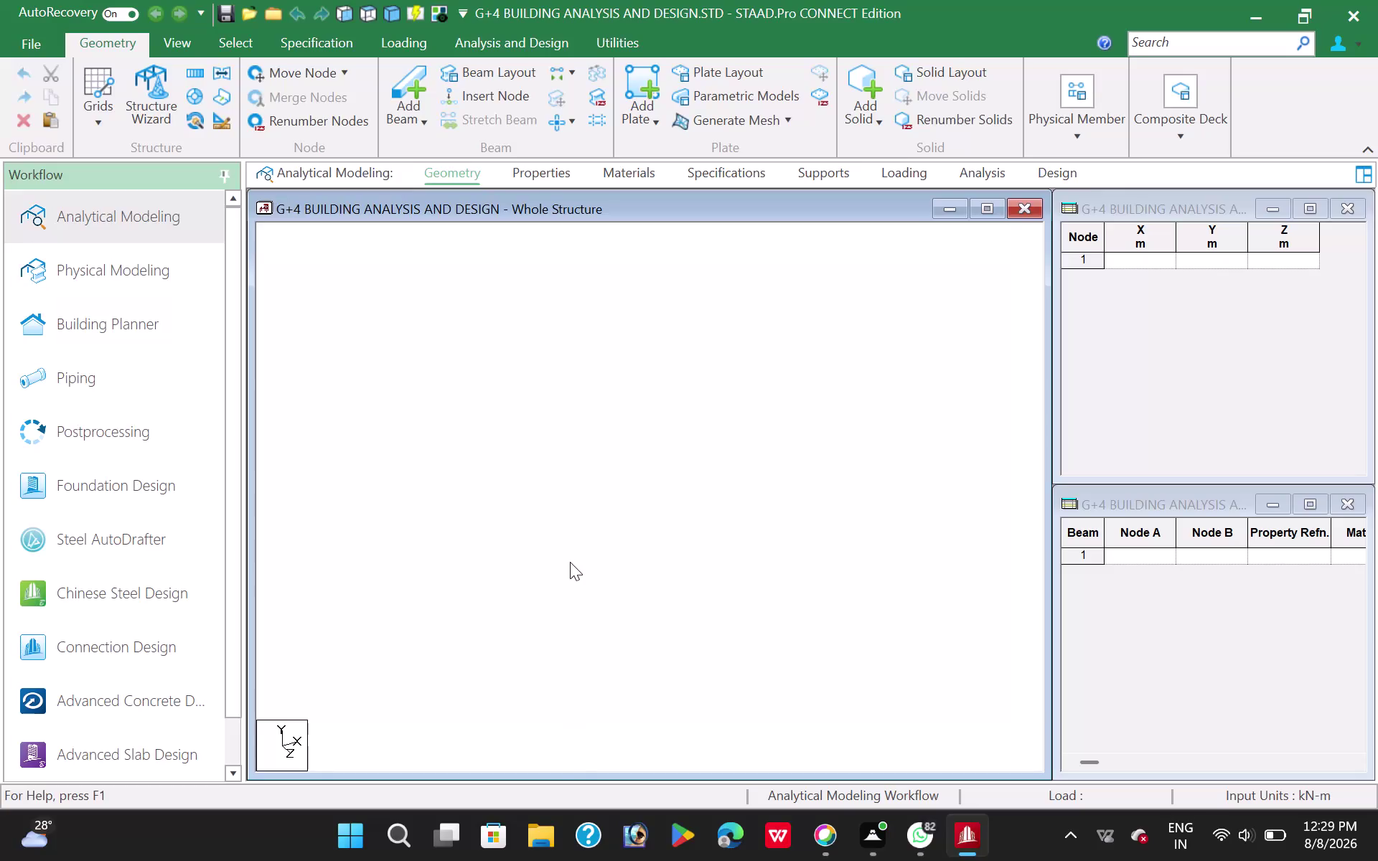
Browse the Properties, Materials, Specifications, Supports, Loading and Analysis pages, then return to Geometry.
scroll(up, 3)
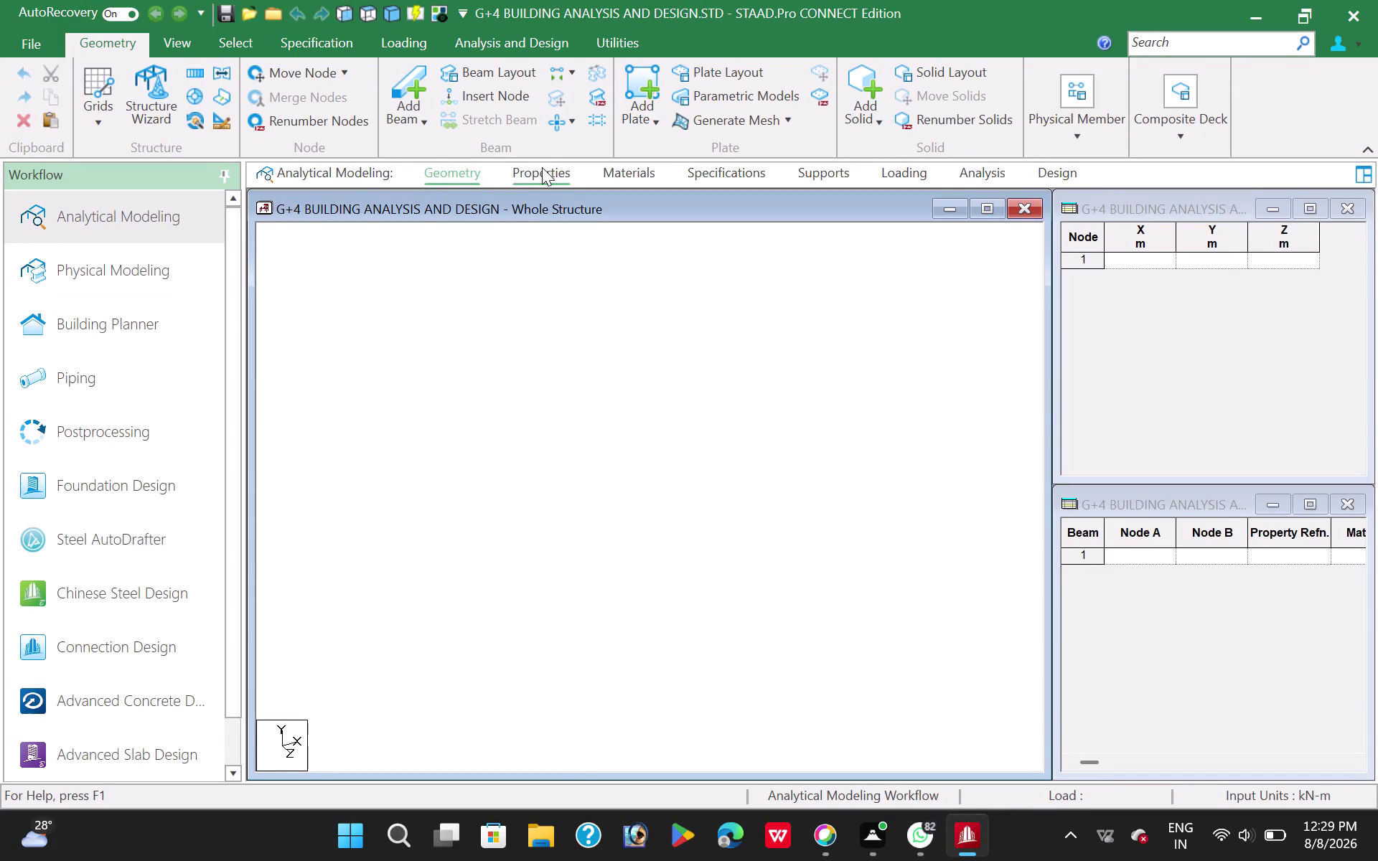
click(542, 168)
click(633, 173)
click(463, 171)
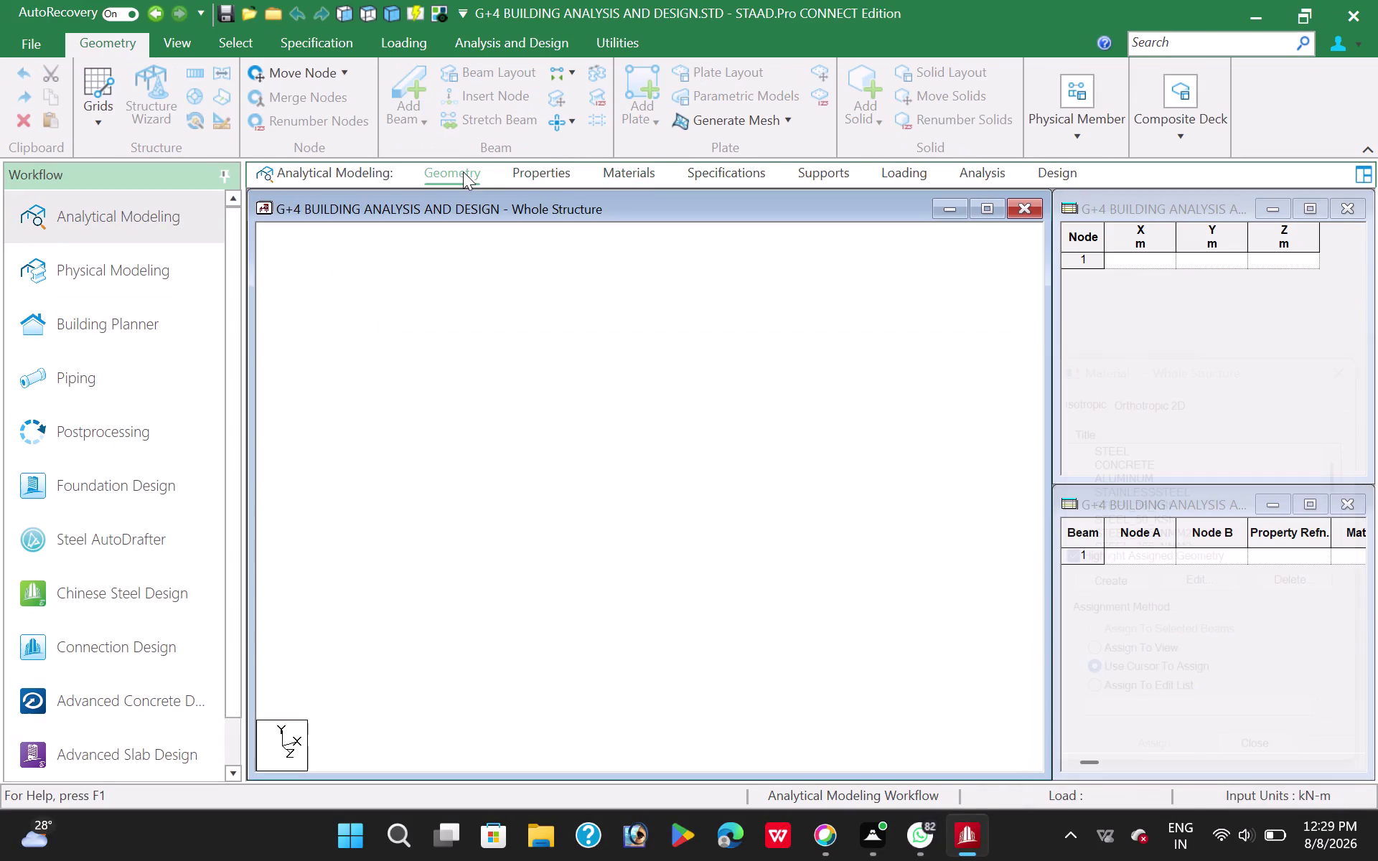
click(544, 175)
click(610, 175)
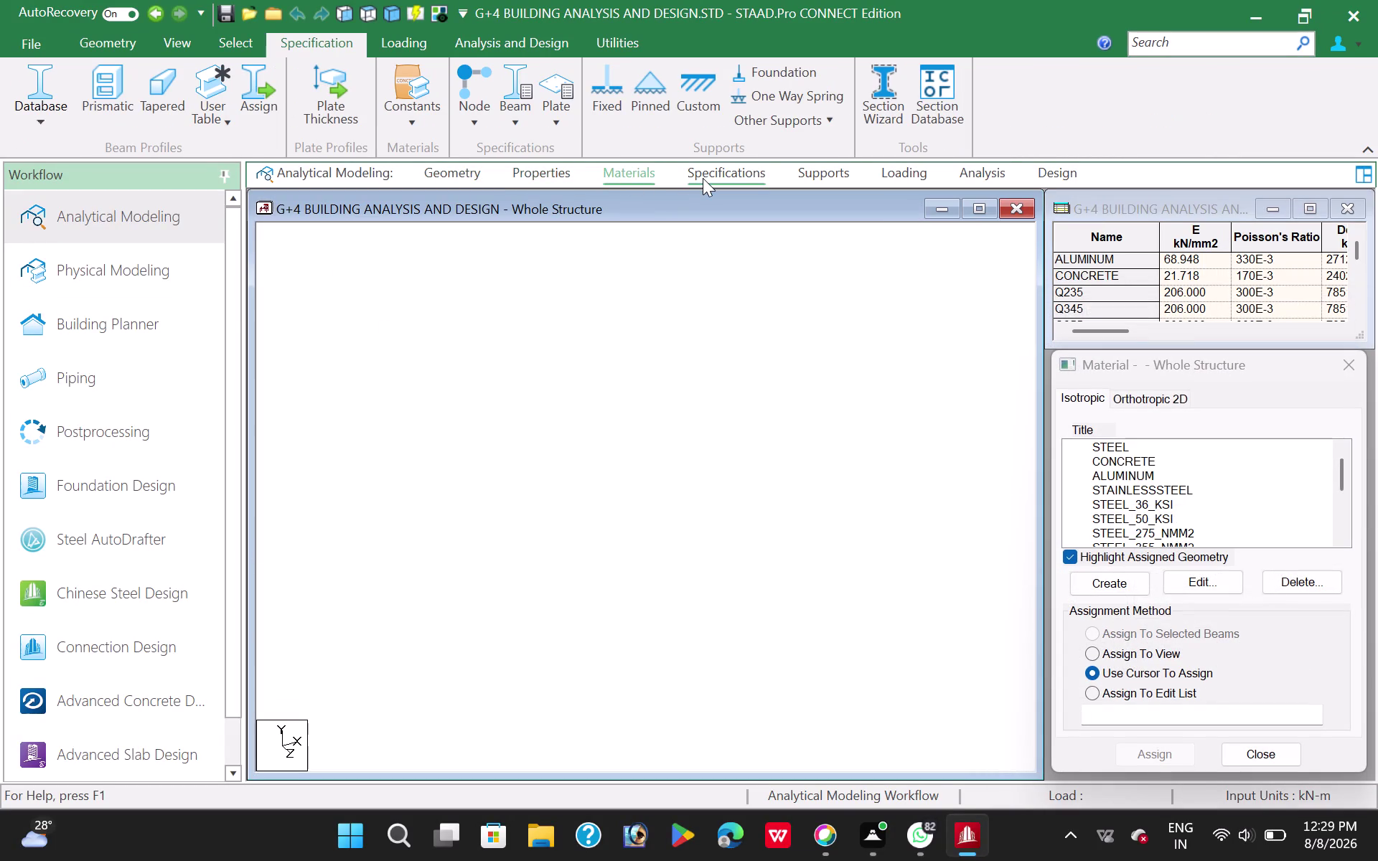
click(720, 174)
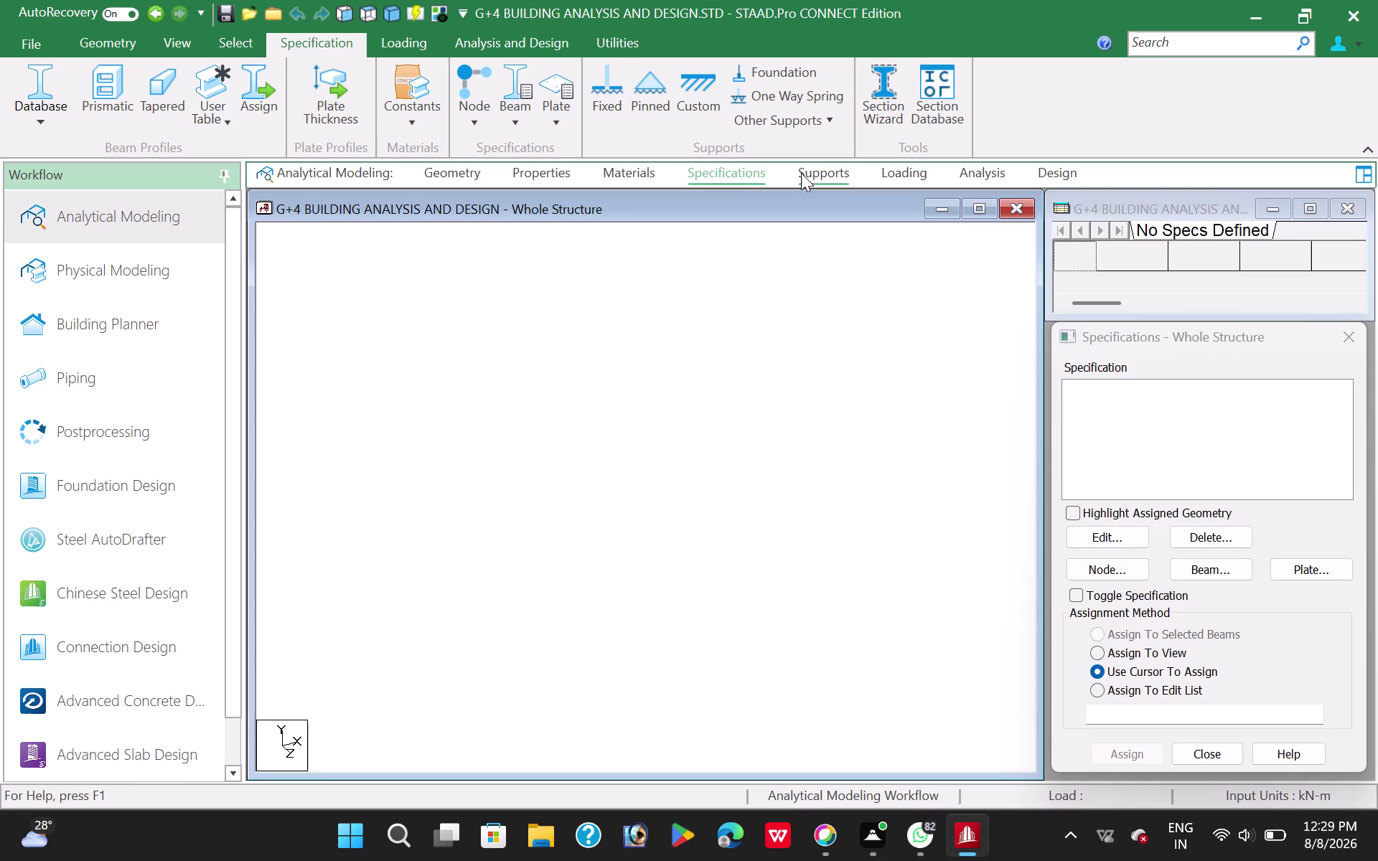
click(802, 173)
click(927, 170)
click(1002, 168)
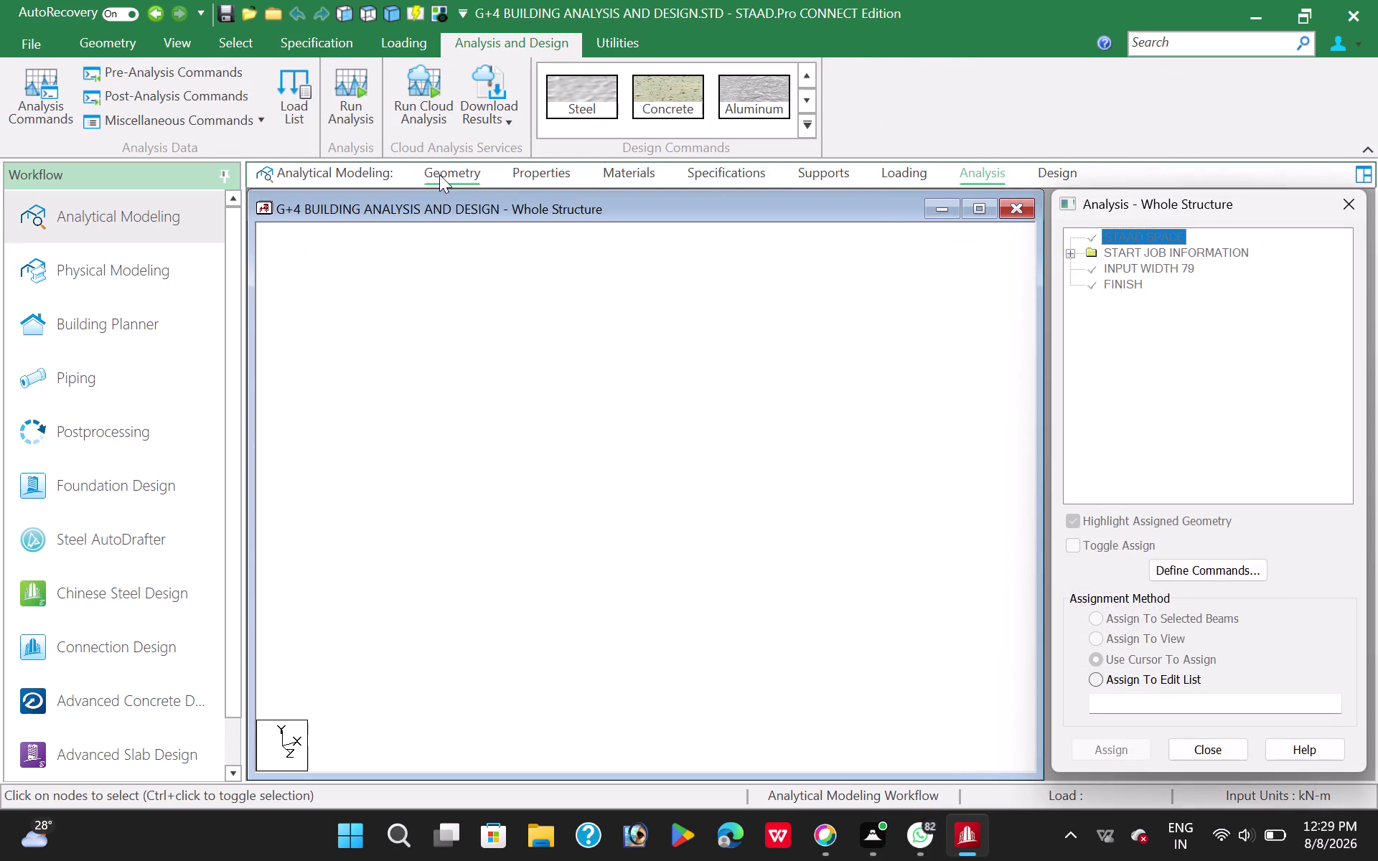
click(438, 174)
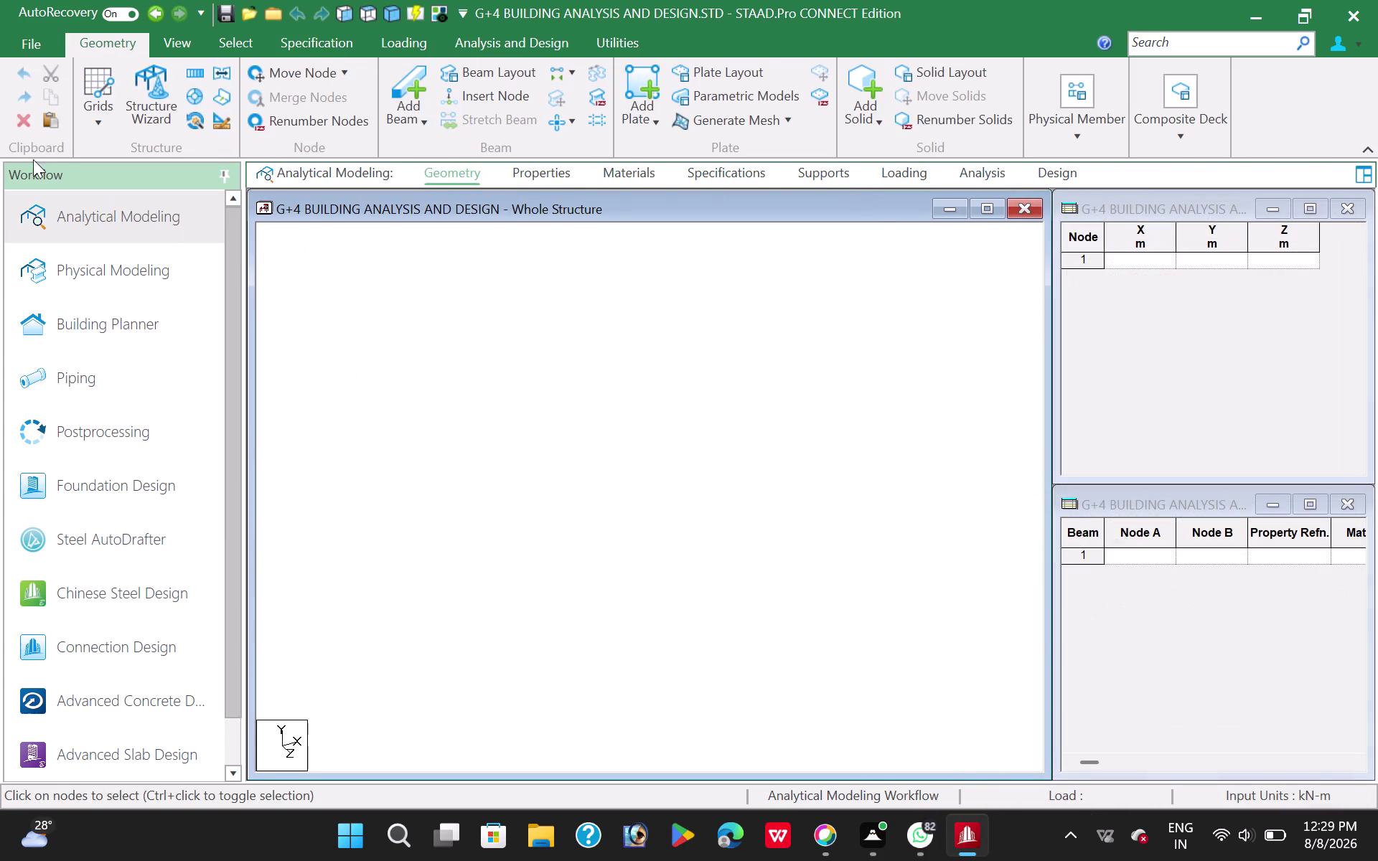
Activate the G+4 irregular beam grid in Snap Node/Beam and view it from the top.
click(96, 121)
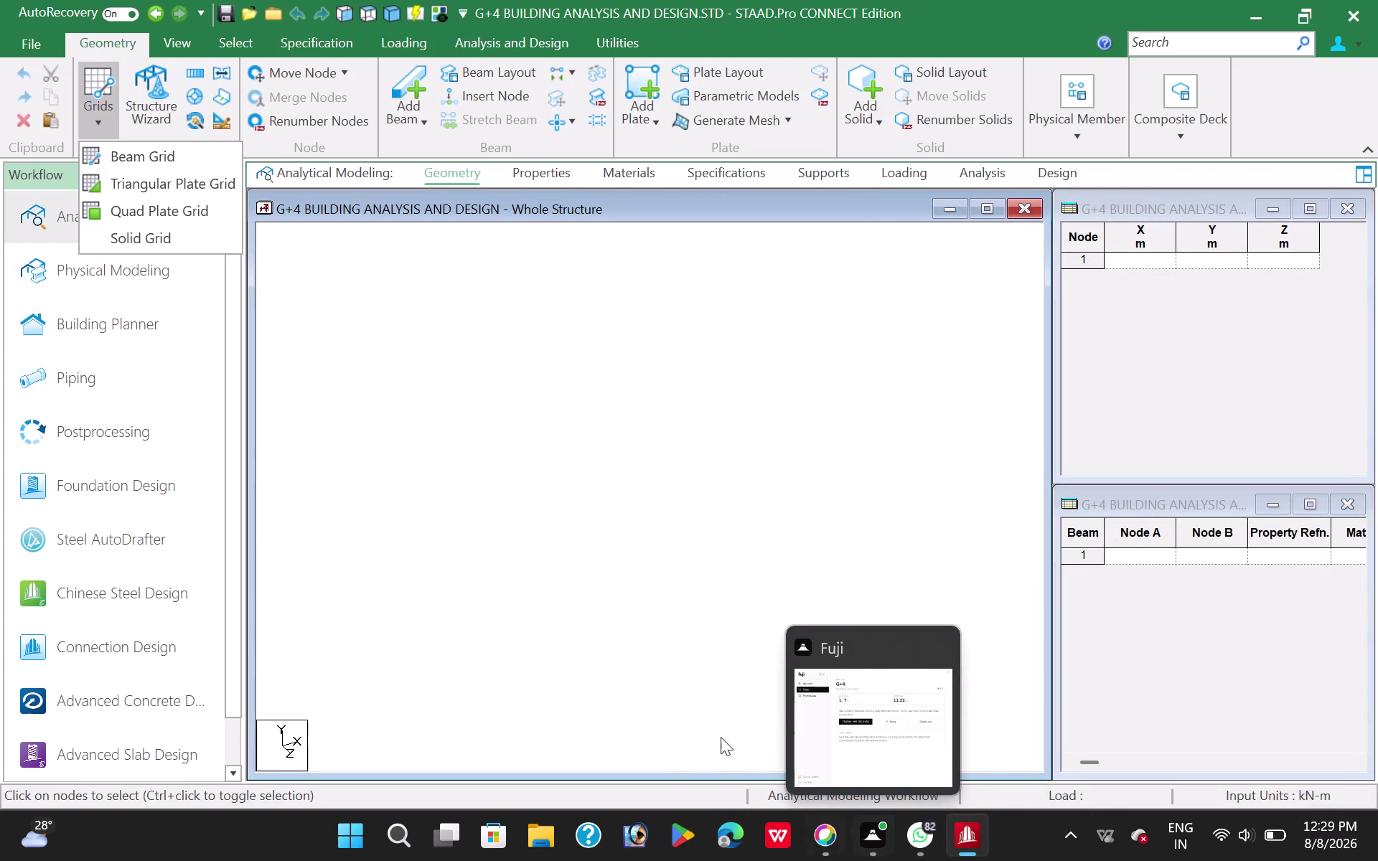
click(499, 499)
click(103, 117)
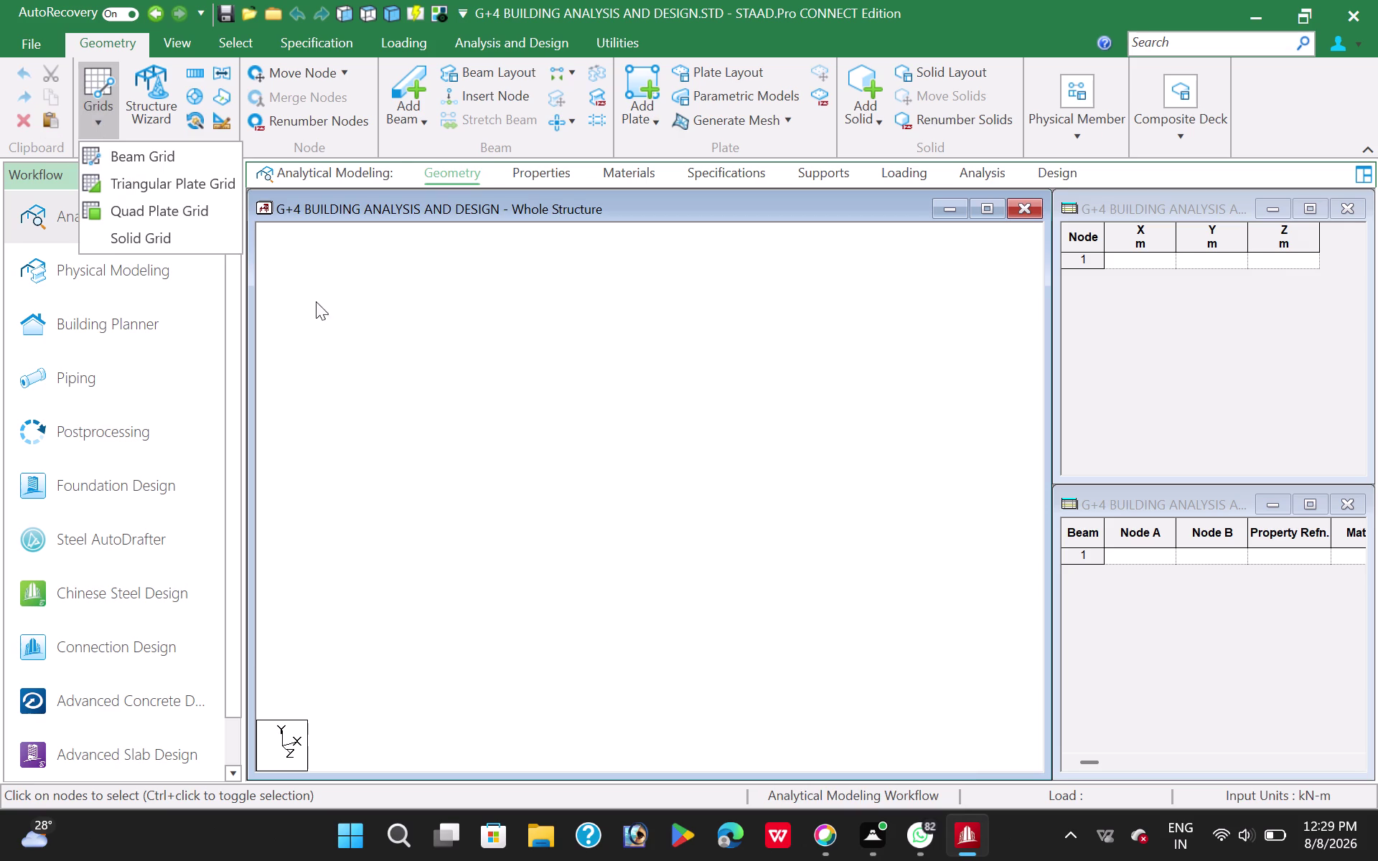
click(154, 155)
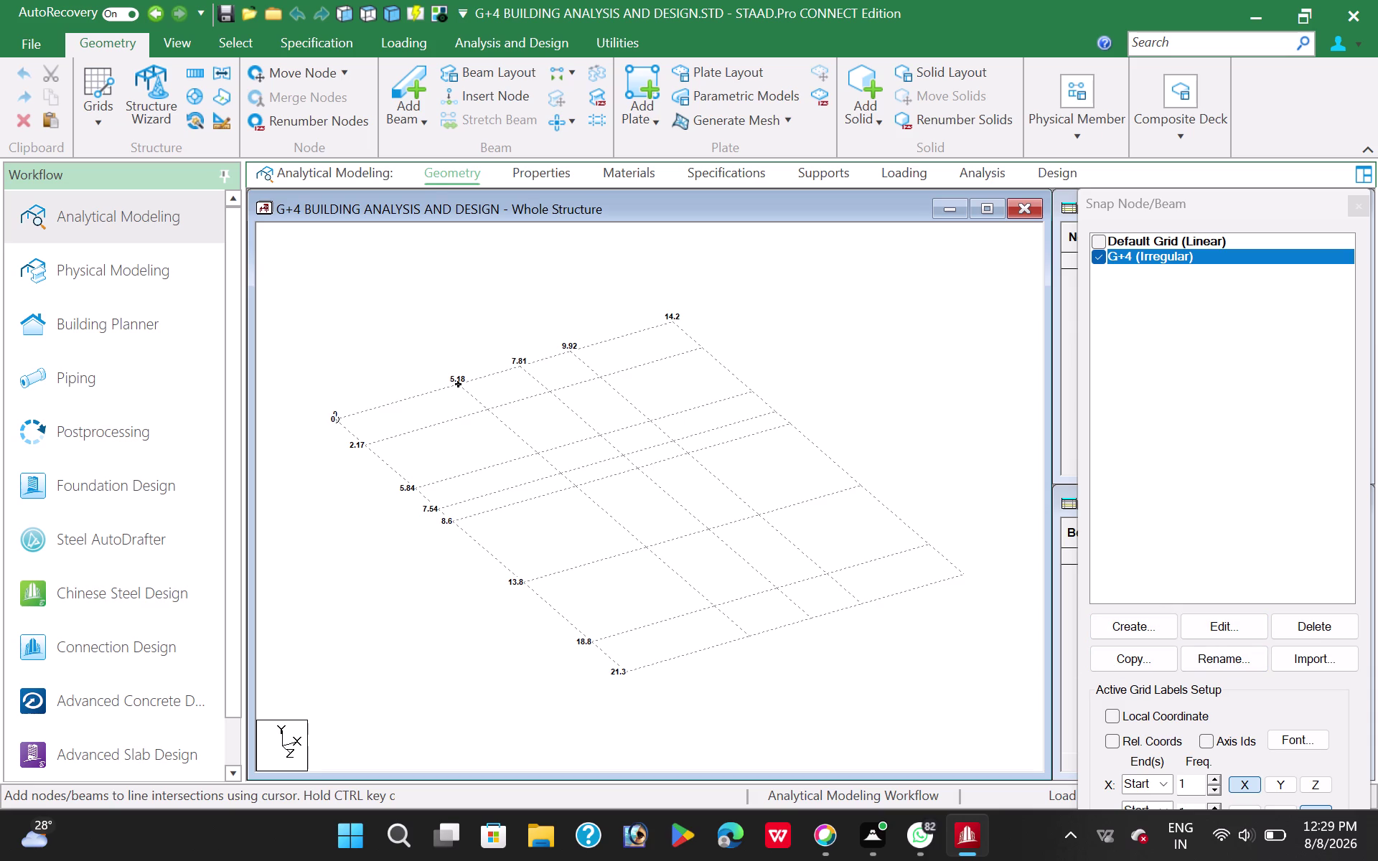
click(365, 8)
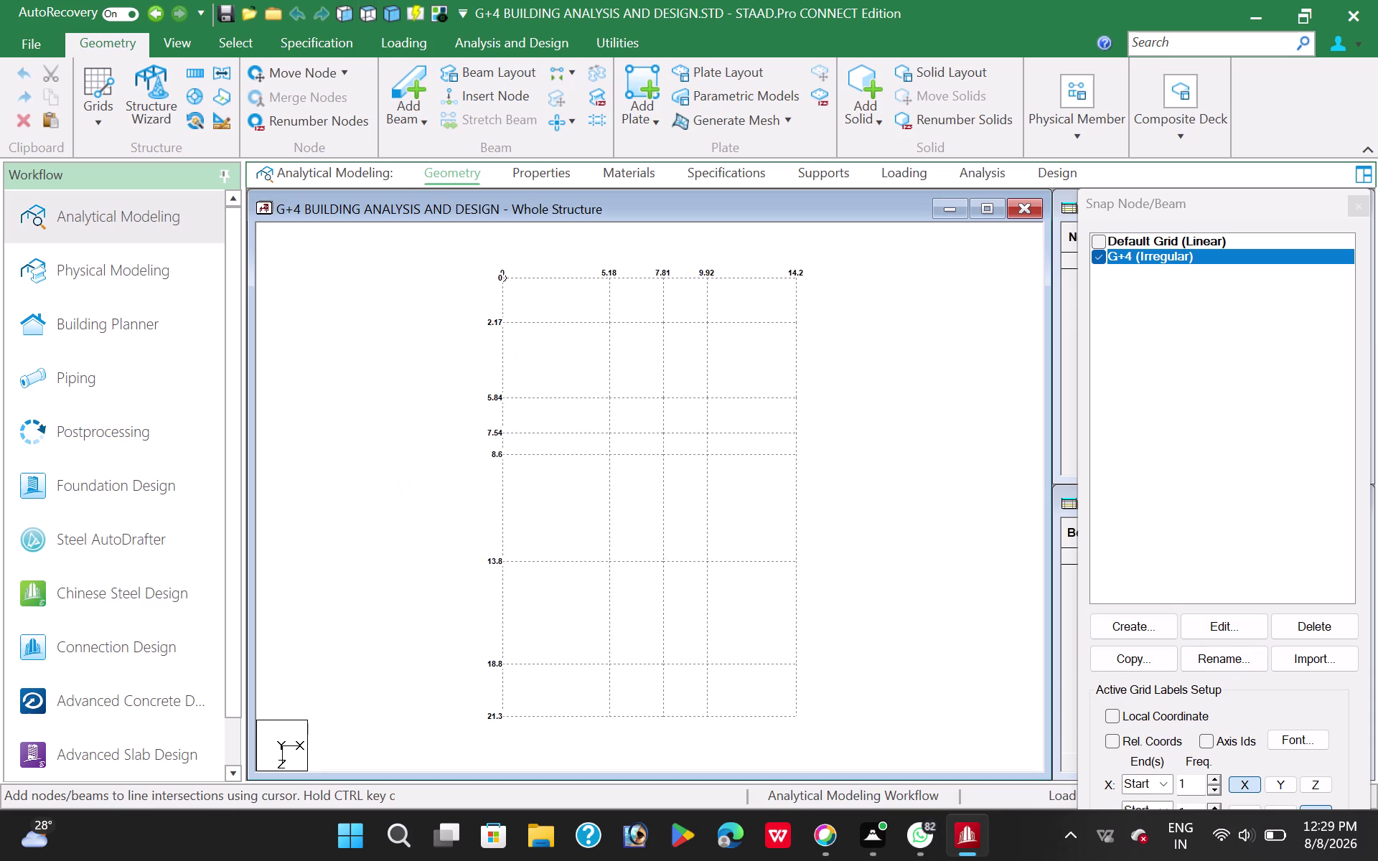